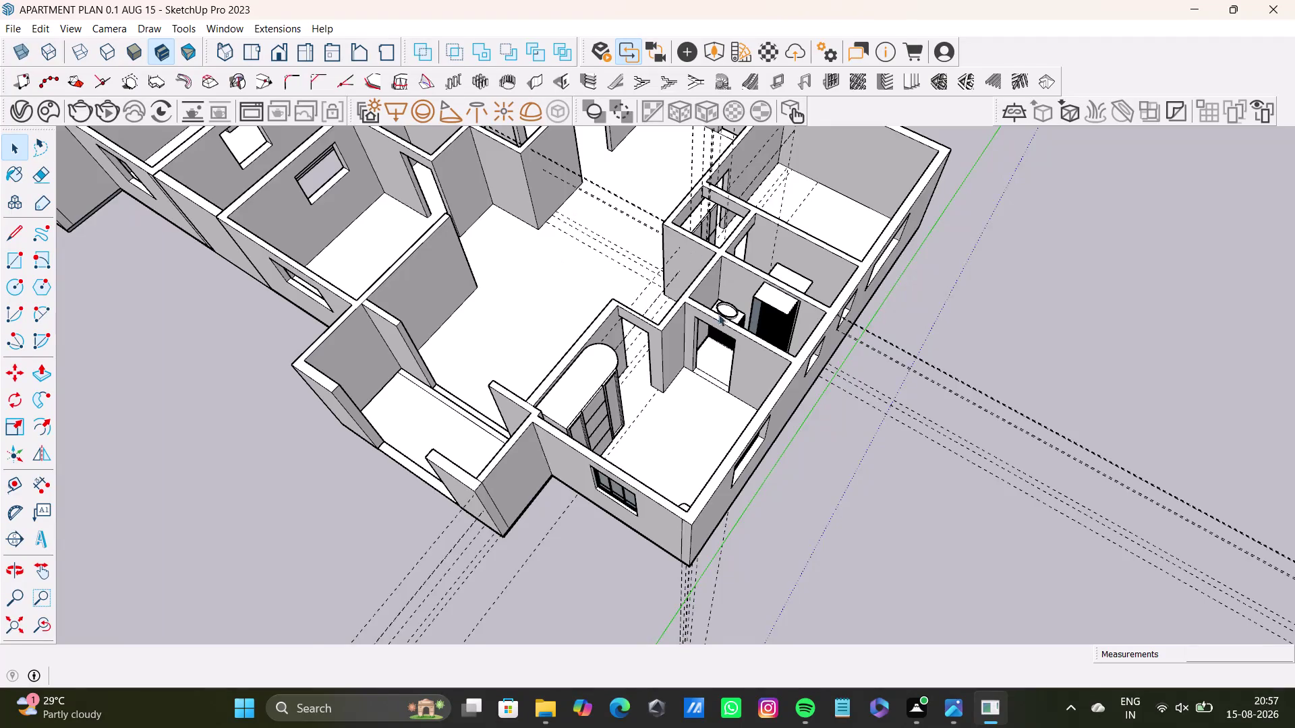
Orbit from the bedroom to the exterior wall and select the sliding window.
scroll(up, 3)
middle_drag(718, 399, 472, 222)
scroll(down, 3)
middle_drag(456, 449, 441, 573)
scroll(down, 3)
scroll(up, 3)
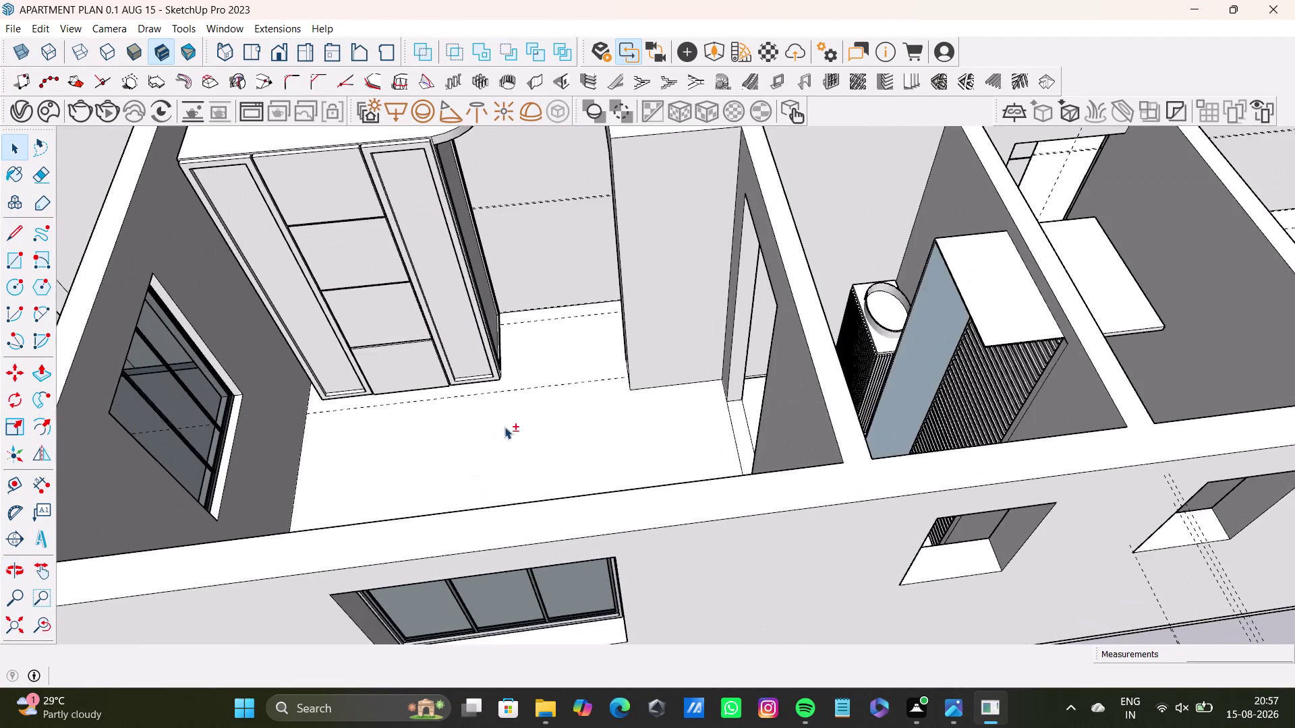
middle_drag(509, 427, 614, 514)
middle_drag(620, 507, 382, 522)
scroll(down, 3)
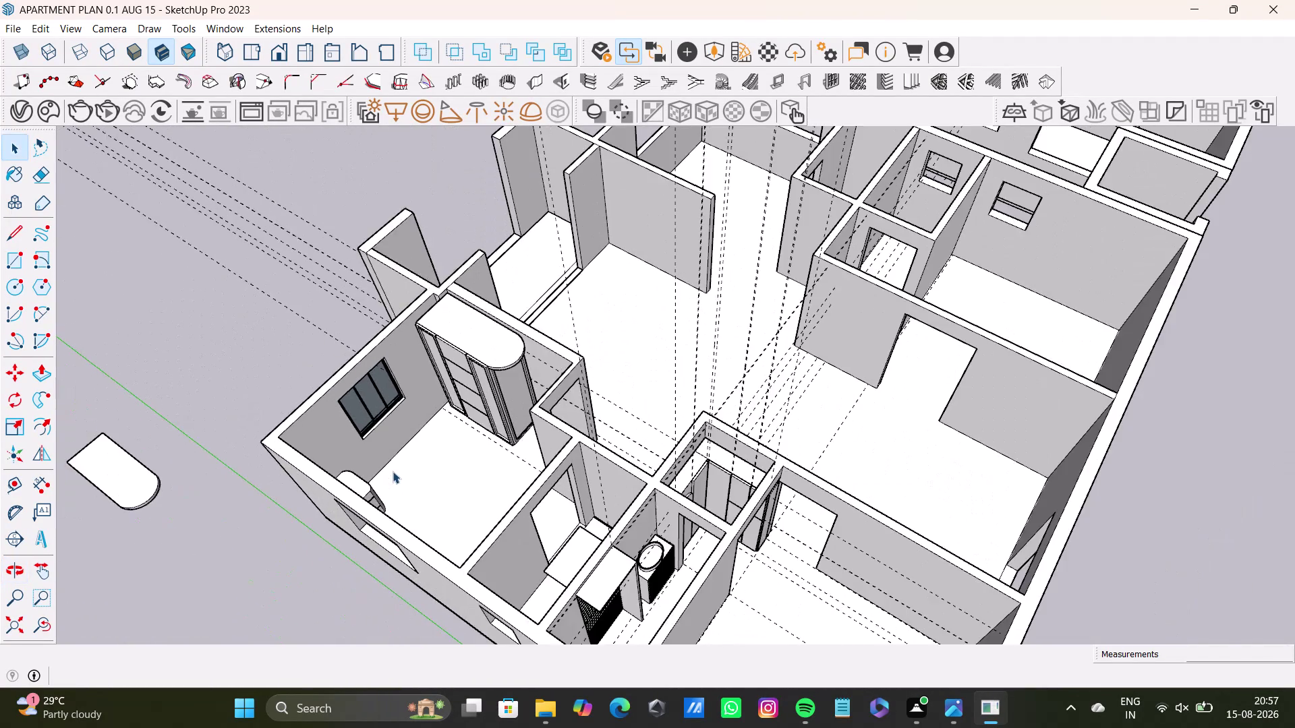
scroll(down, 3)
middle_drag(393, 472, 599, 266)
middle_drag(618, 424, 519, 408)
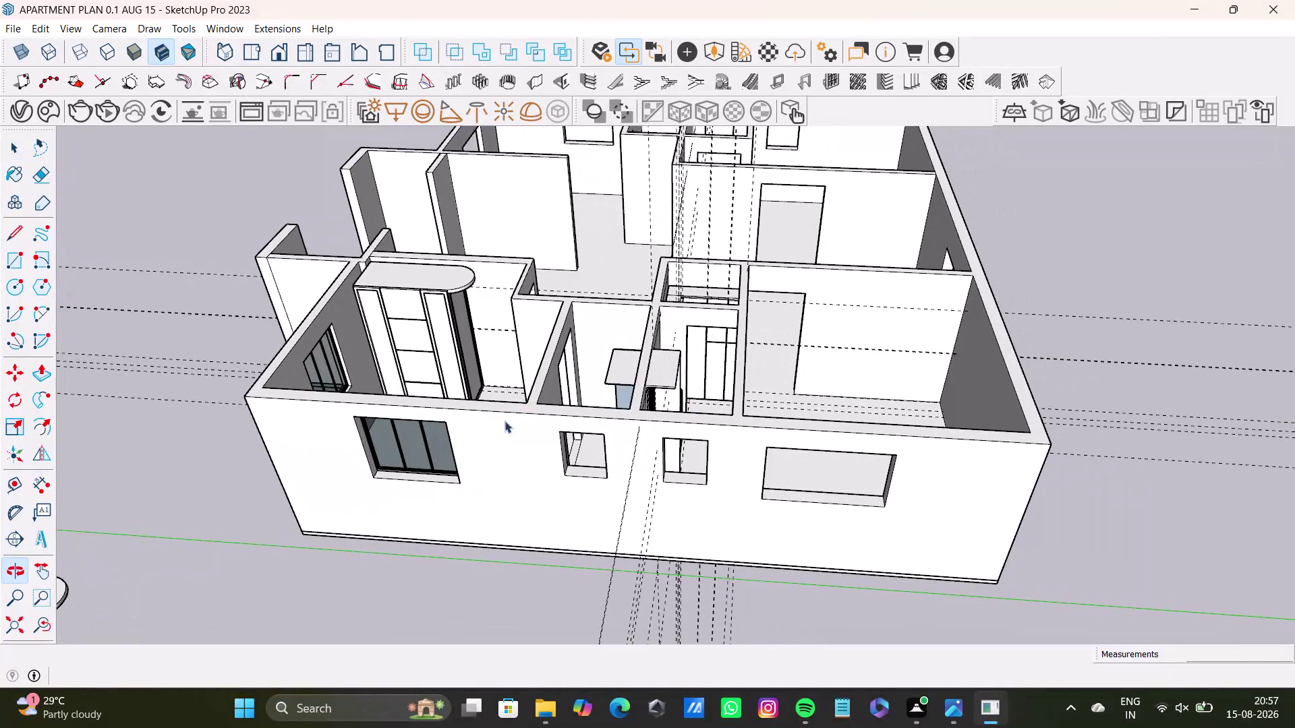
scroll(up, 3)
click(398, 450)
double_click(399, 449)
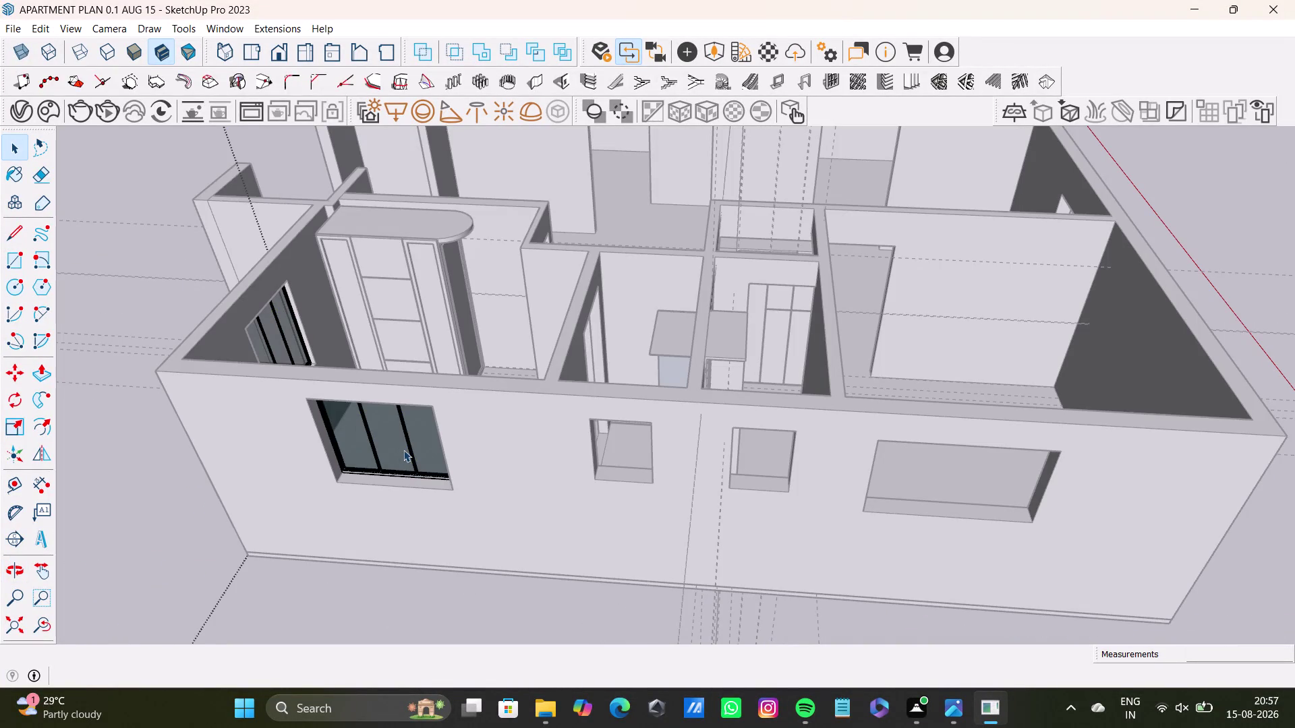
click(403, 450)
Move a copy of the window to the wide opening's bottom corner.
key(m)
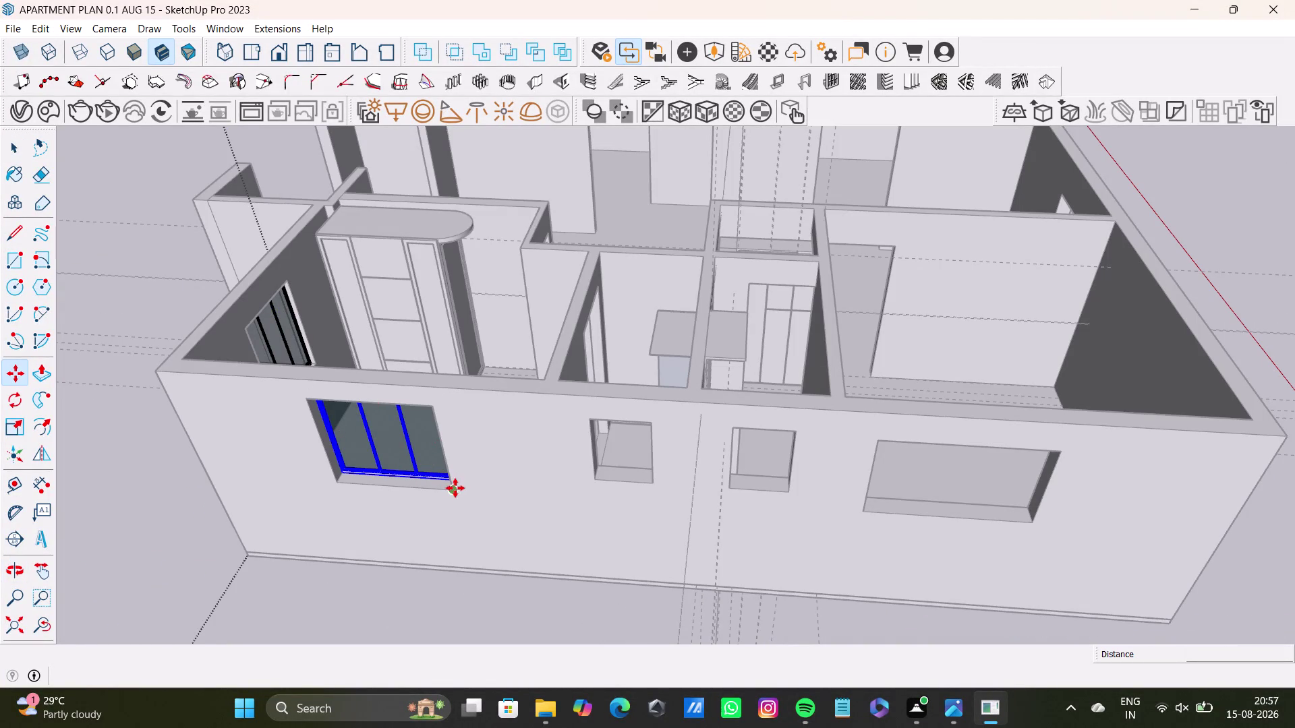
click(455, 488)
scroll(down, 3)
middle_drag(962, 517, 739, 485)
scroll(up, 3)
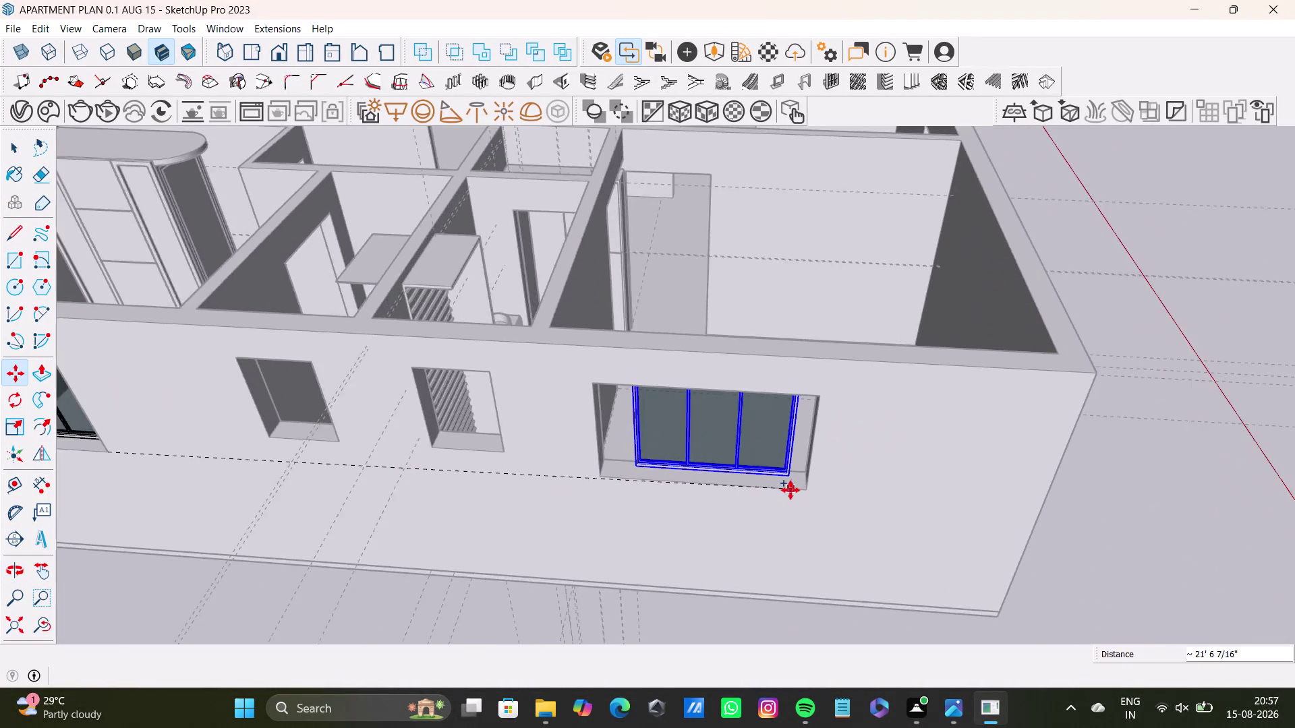
scroll(up, 3)
middle_drag(790, 491, 771, 588)
middle_drag(775, 574, 723, 489)
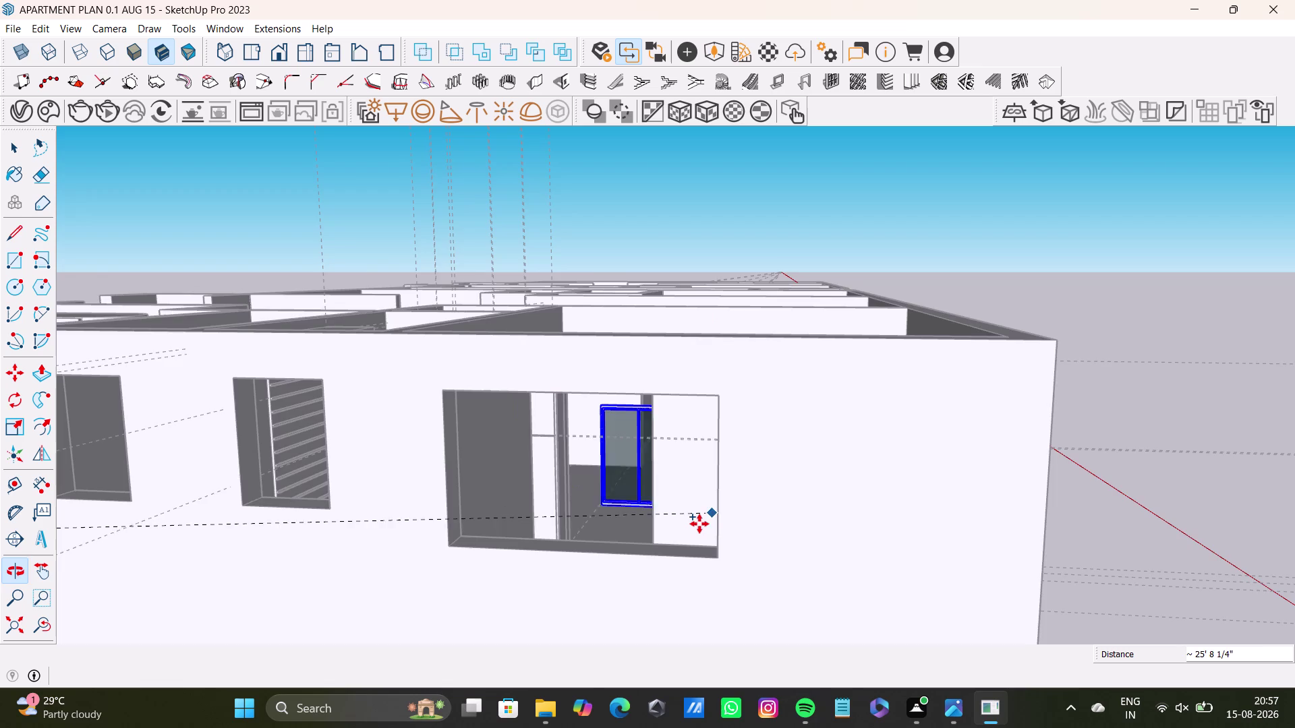
scroll(down, 3)
scroll(up, 3)
scroll(up, 3)
middle_drag(691, 554, 753, 549)
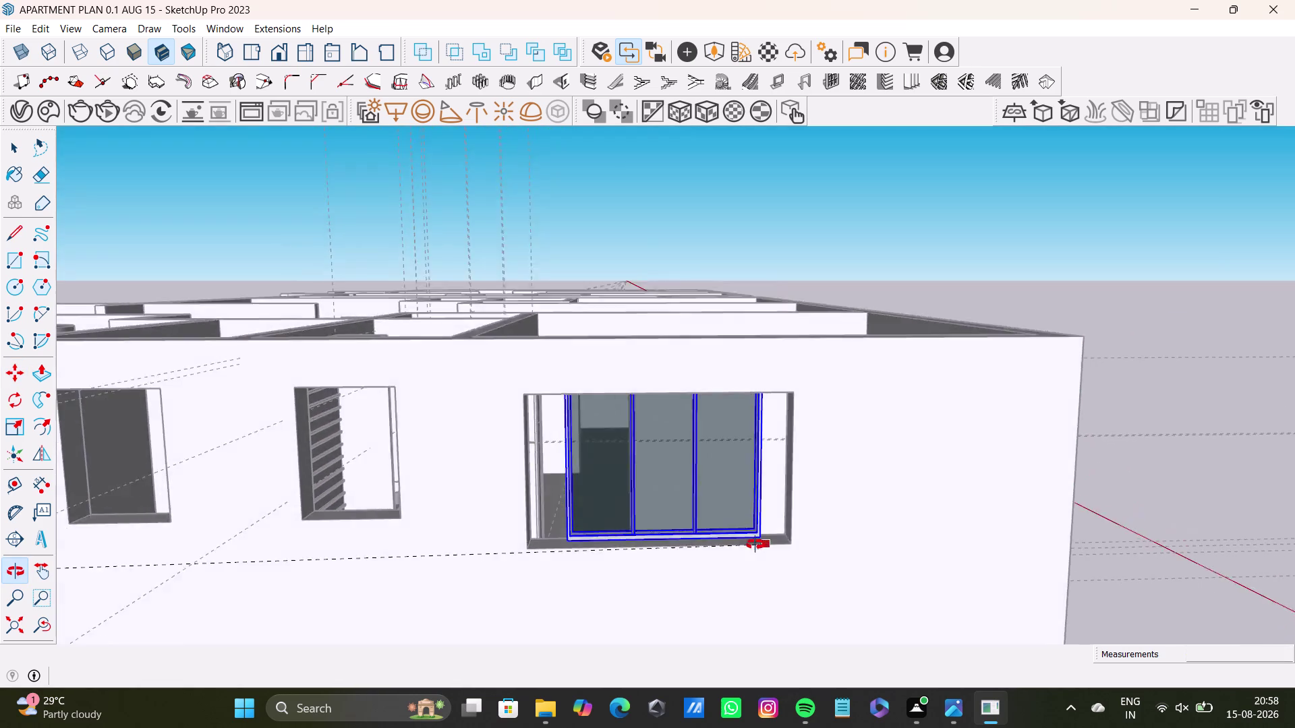
middle_drag(754, 549, 745, 622)
middle_drag(756, 593, 771, 474)
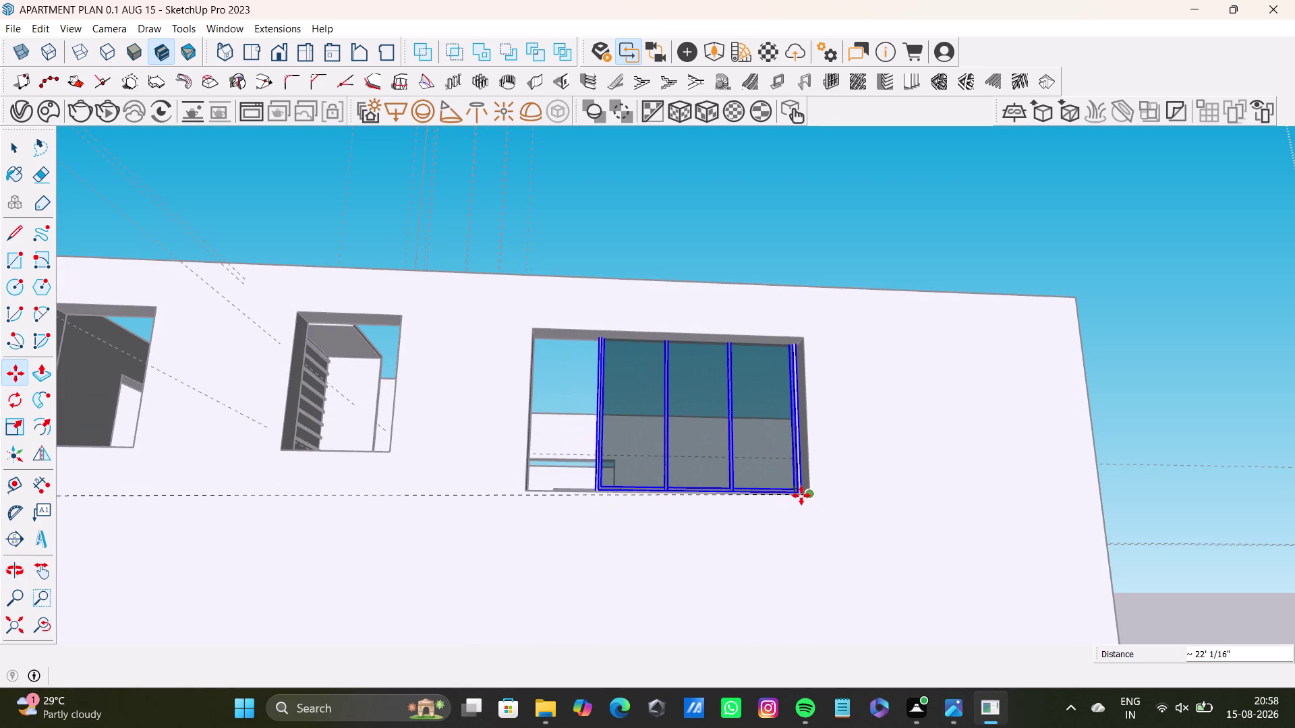
click(801, 493)
middle_drag(770, 501, 718, 638)
scroll(up, 3)
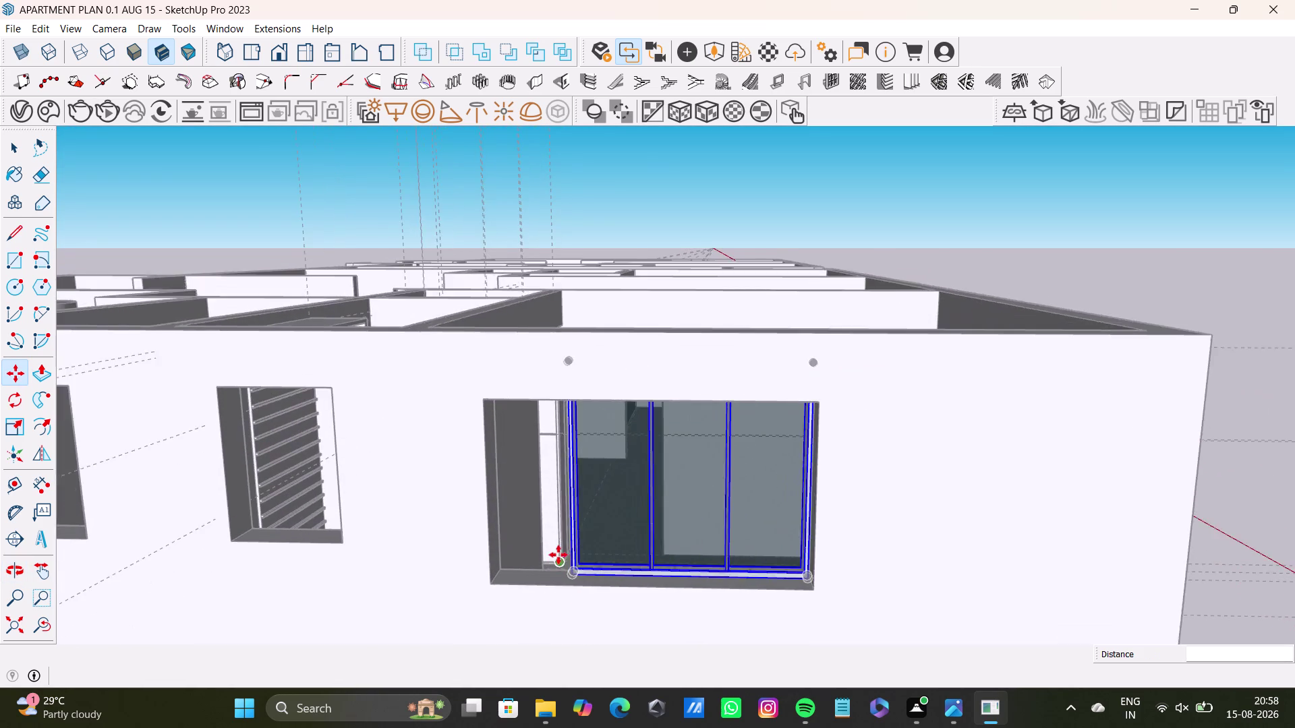
scroll(up, 3)
middle_drag(568, 546, 675, 567)
Scale the window copy wider to the opening's left edge and adjust its depth.
key(d)
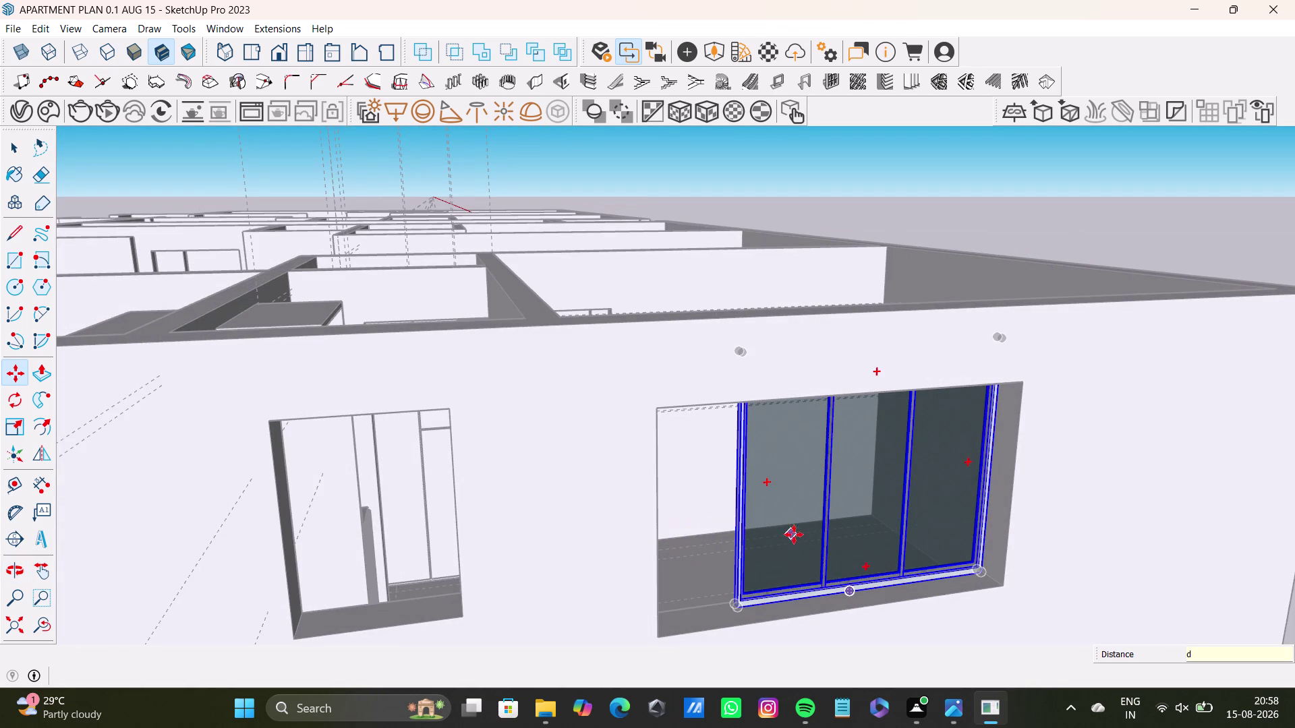
key(s)
drag(873, 471, 877, 473)
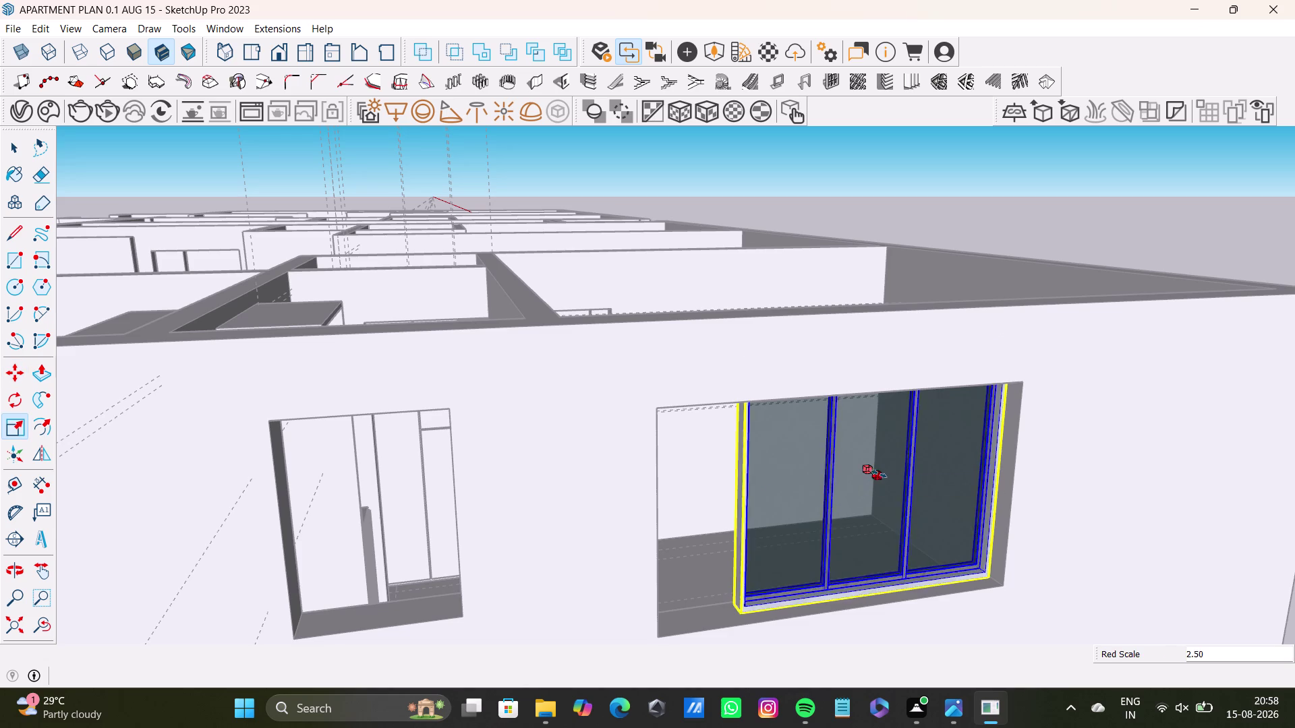
drag(878, 473, 881, 475)
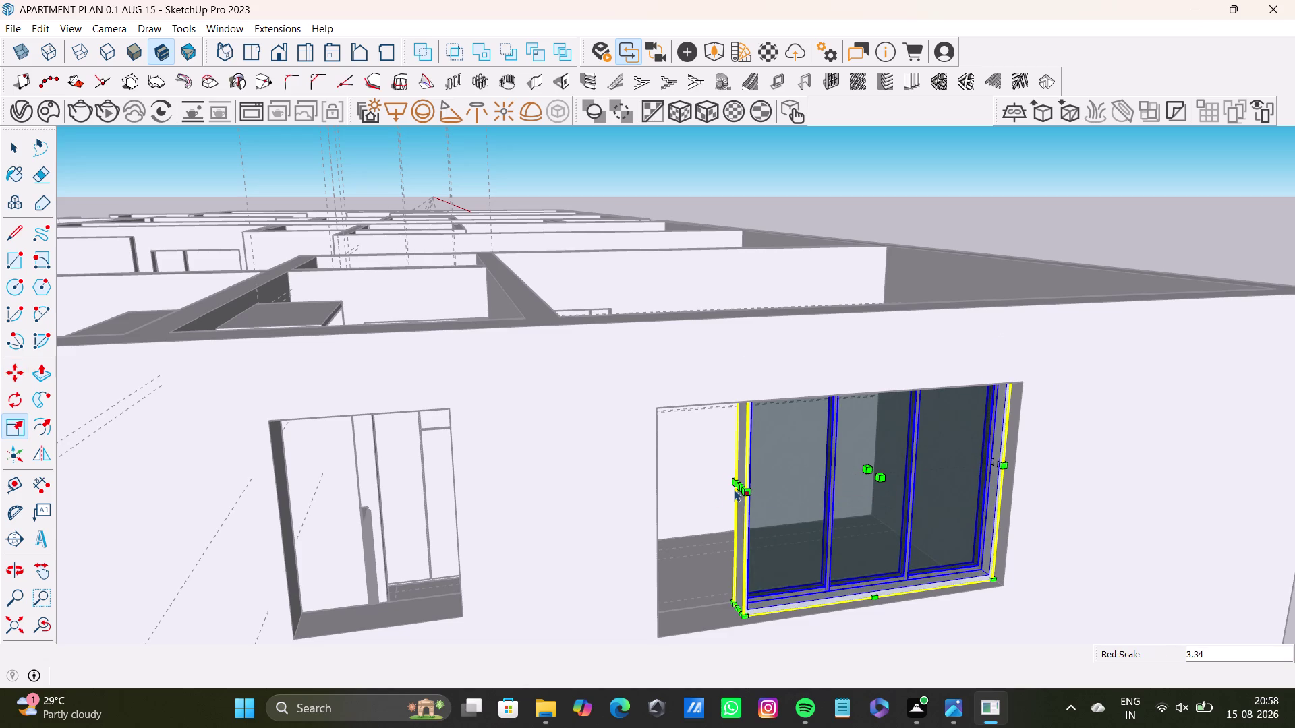
drag(739, 489, 656, 493)
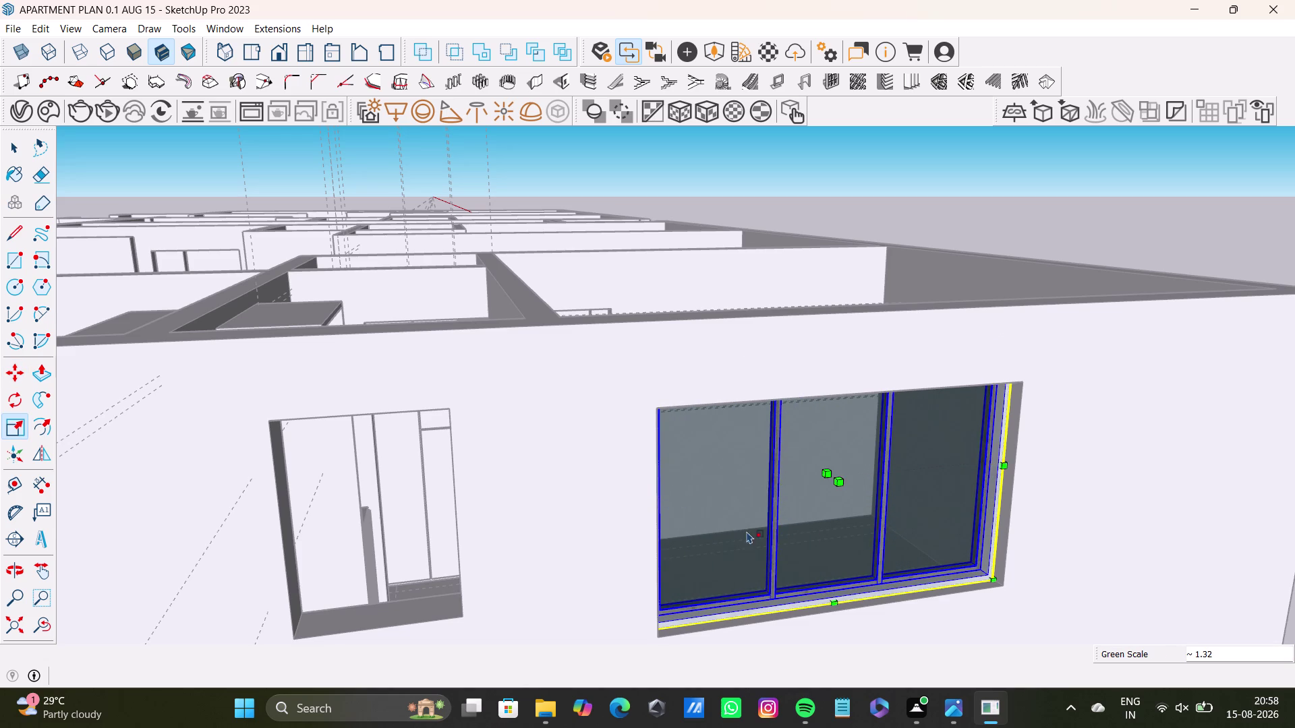
scroll(down, 3)
middle_drag(756, 542, 653, 645)
middle_drag(688, 620, 663, 458)
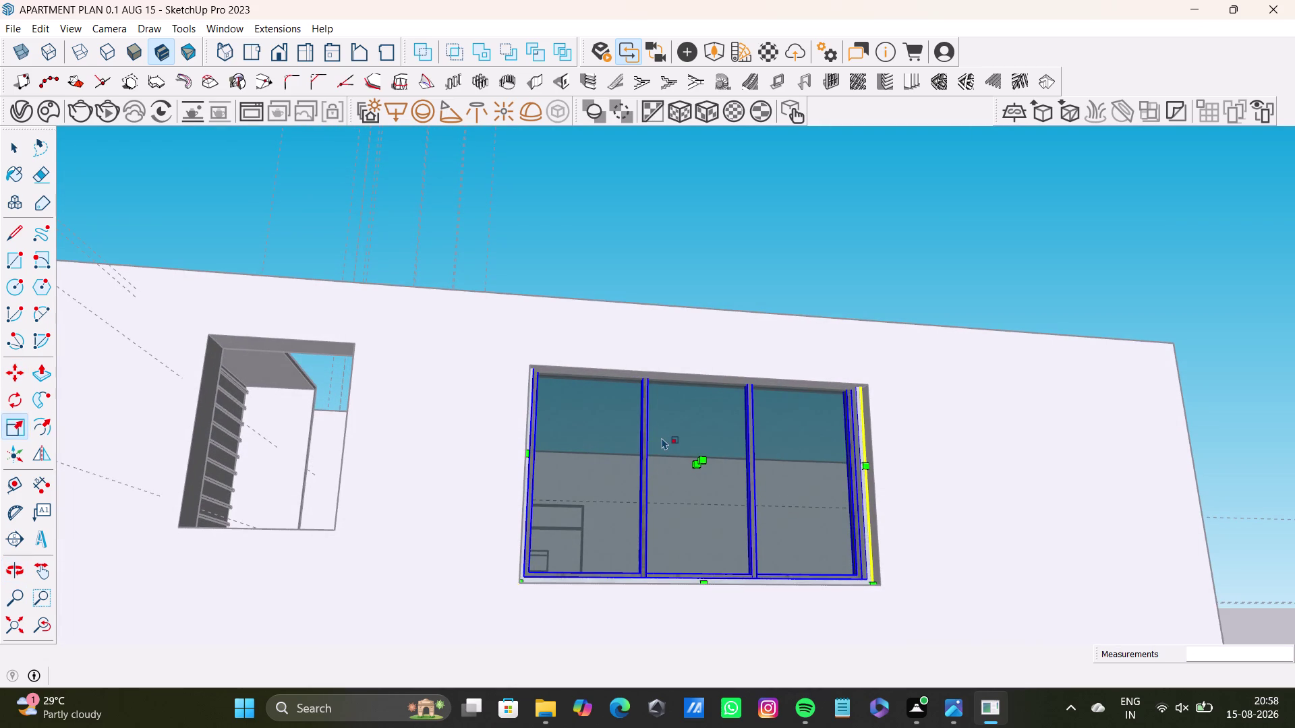
Stretch the window copy up to match the opening's height.
key(s)
middle_drag(686, 461, 656, 660)
scroll(down, 3)
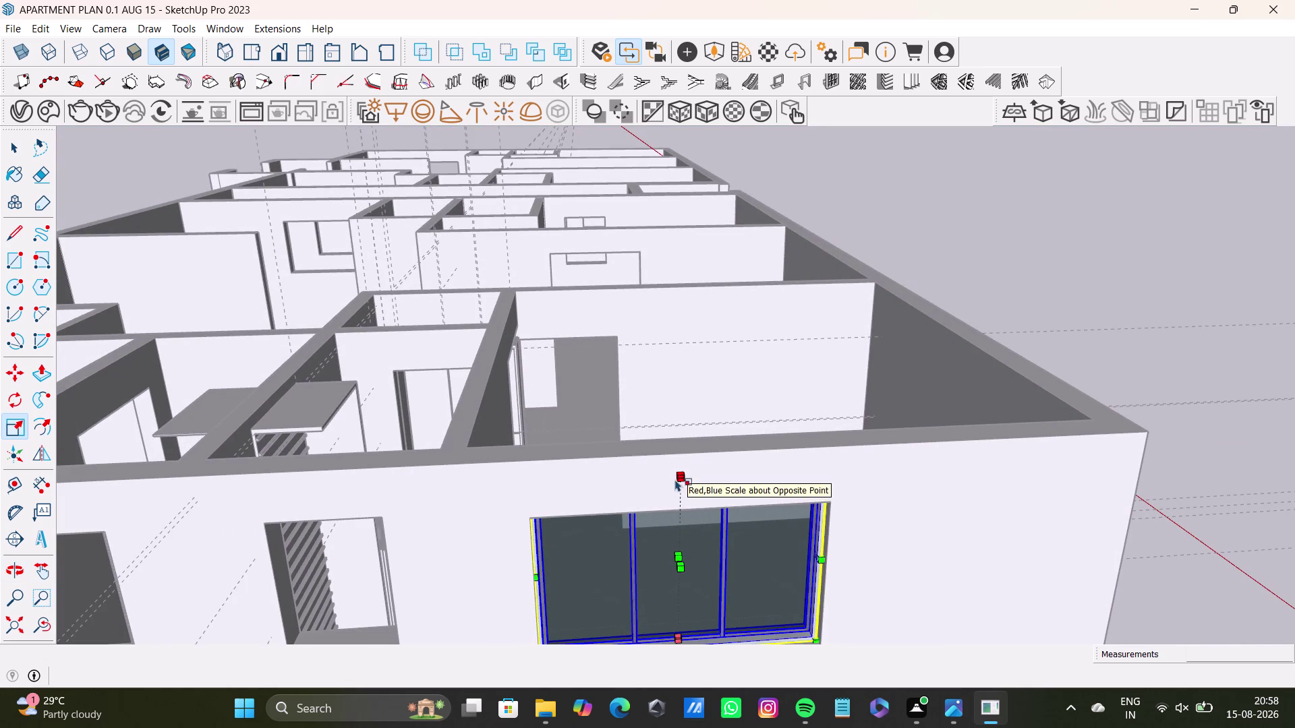
drag(674, 474, 674, 514)
middle_drag(677, 549, 680, 430)
middle_drag(667, 466, 747, 532)
scroll(up, 3)
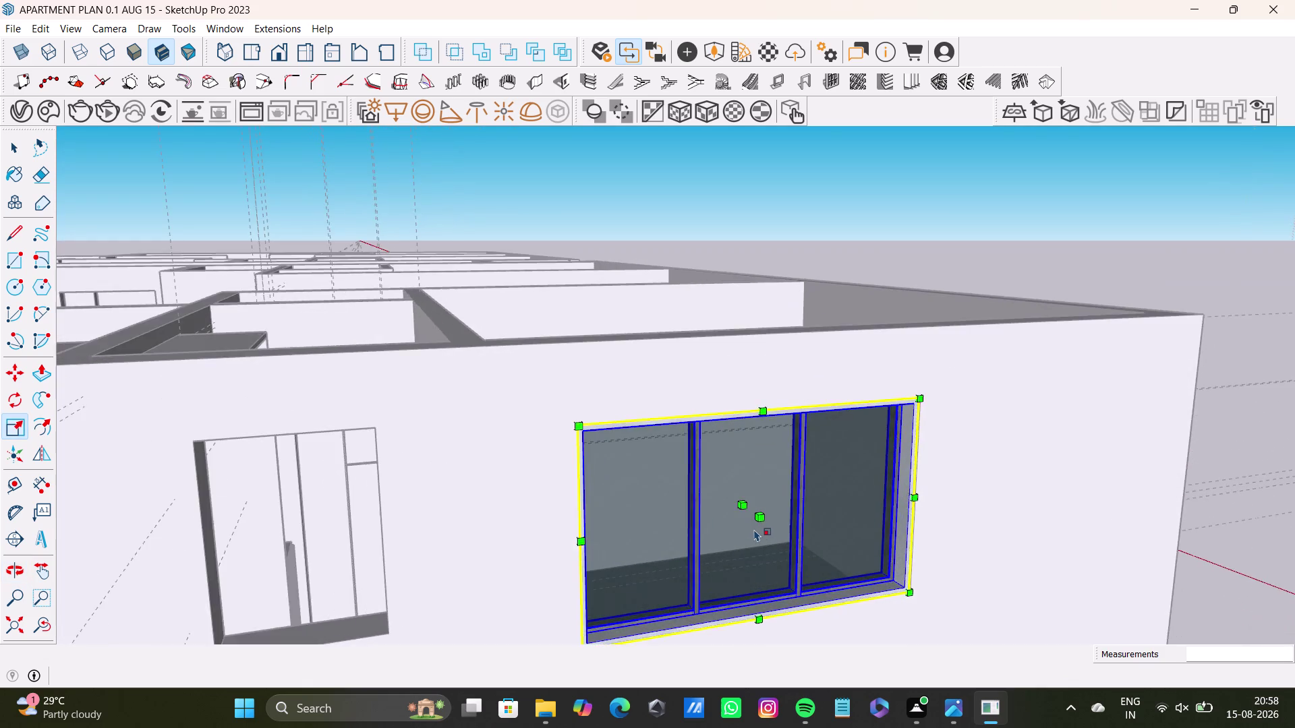
scroll(up, 3)
drag(761, 514, 750, 509)
key(space)
scroll(down, 3)
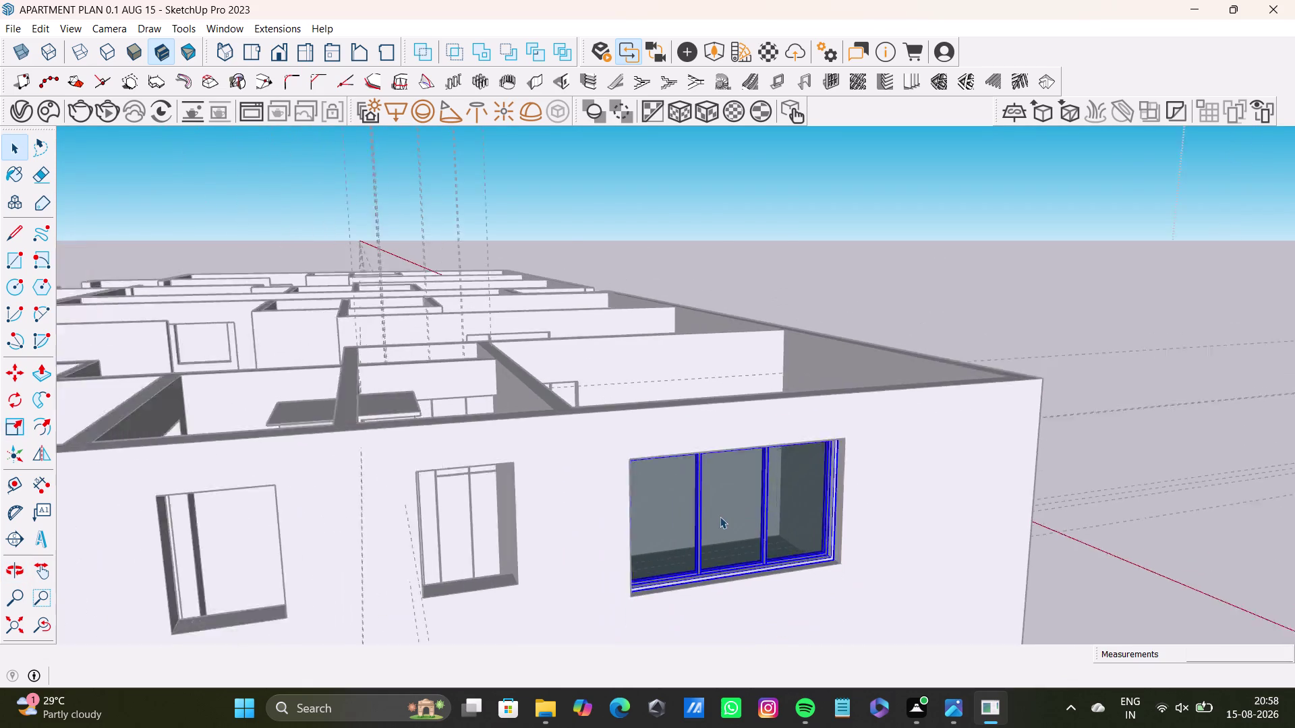
scroll(down, 3)
middle_drag(720, 519, 670, 628)
middle_drag(693, 607, 449, 591)
middle_drag(656, 541, 420, 518)
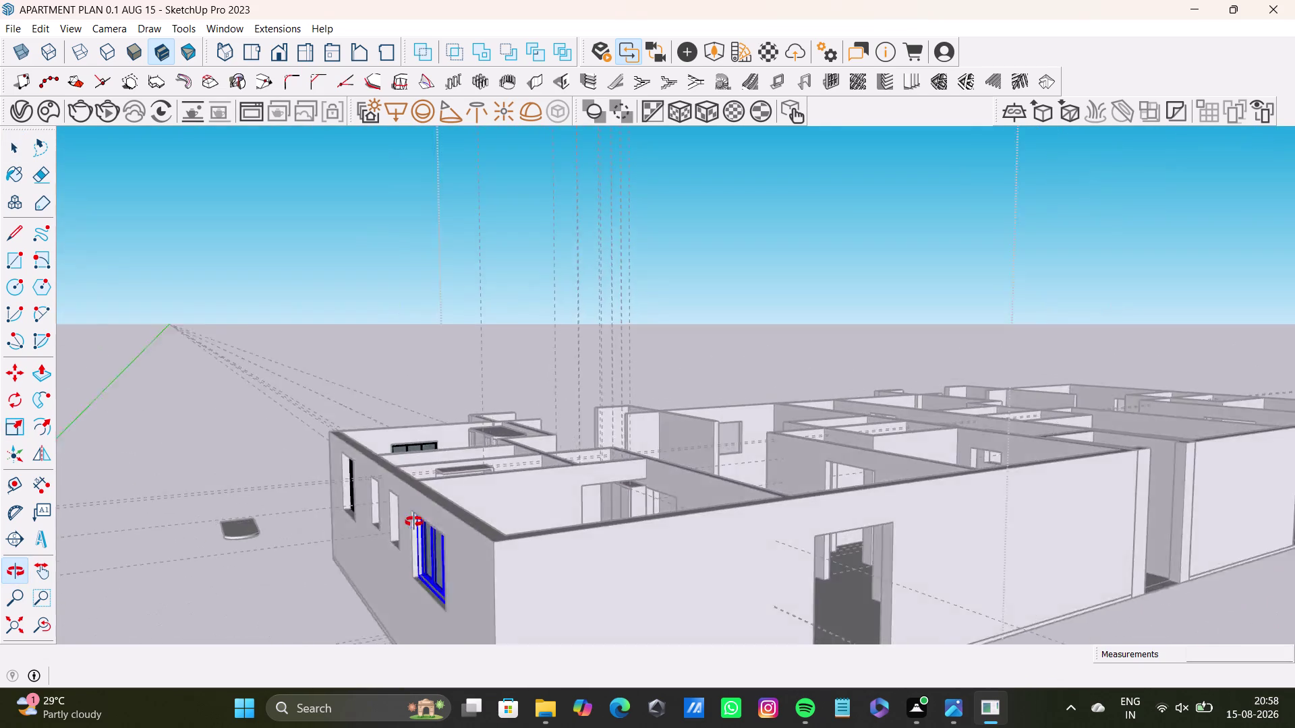
middle_drag(421, 519, 409, 524)
scroll(down, 3)
middle_drag(539, 509, 620, 697)
middle_drag(543, 579, 822, 579)
middle_drag(749, 587, 960, 616)
middle_drag(702, 556, 767, 445)
middle_drag(680, 486, 882, 511)
key(space)
click(956, 394)
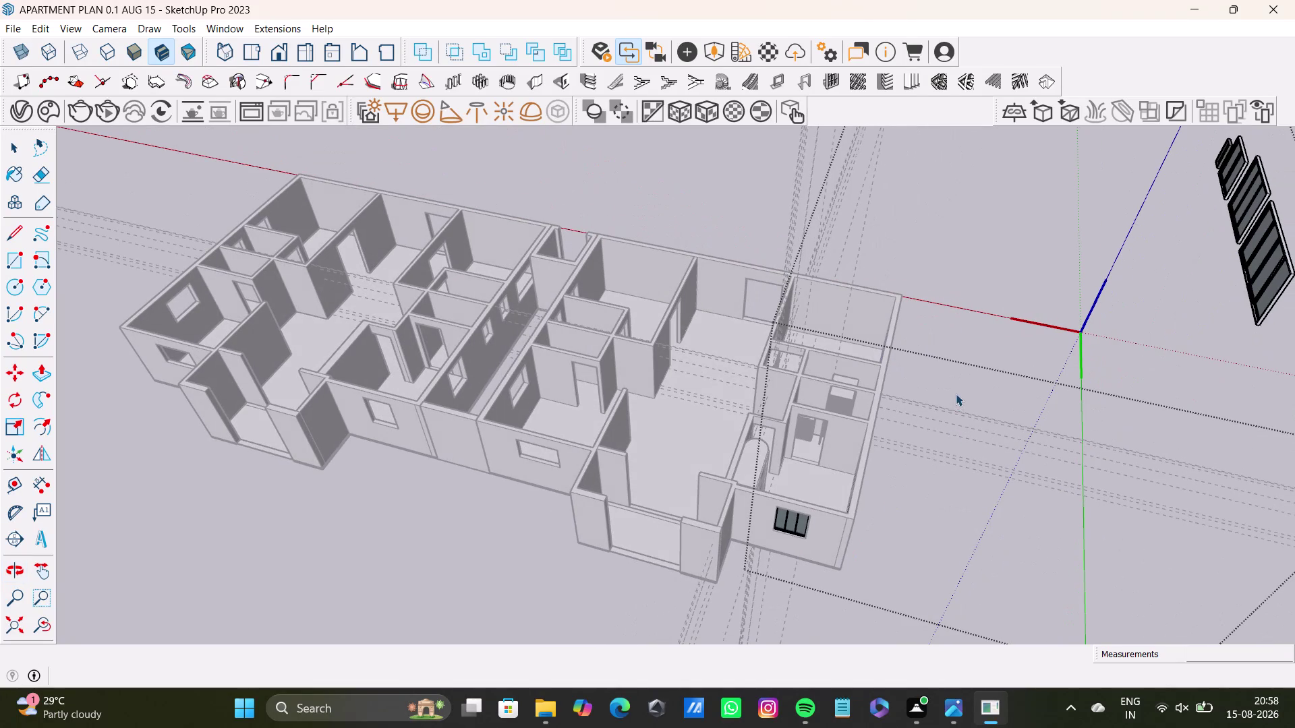
double_click(957, 390)
scroll(up, 3)
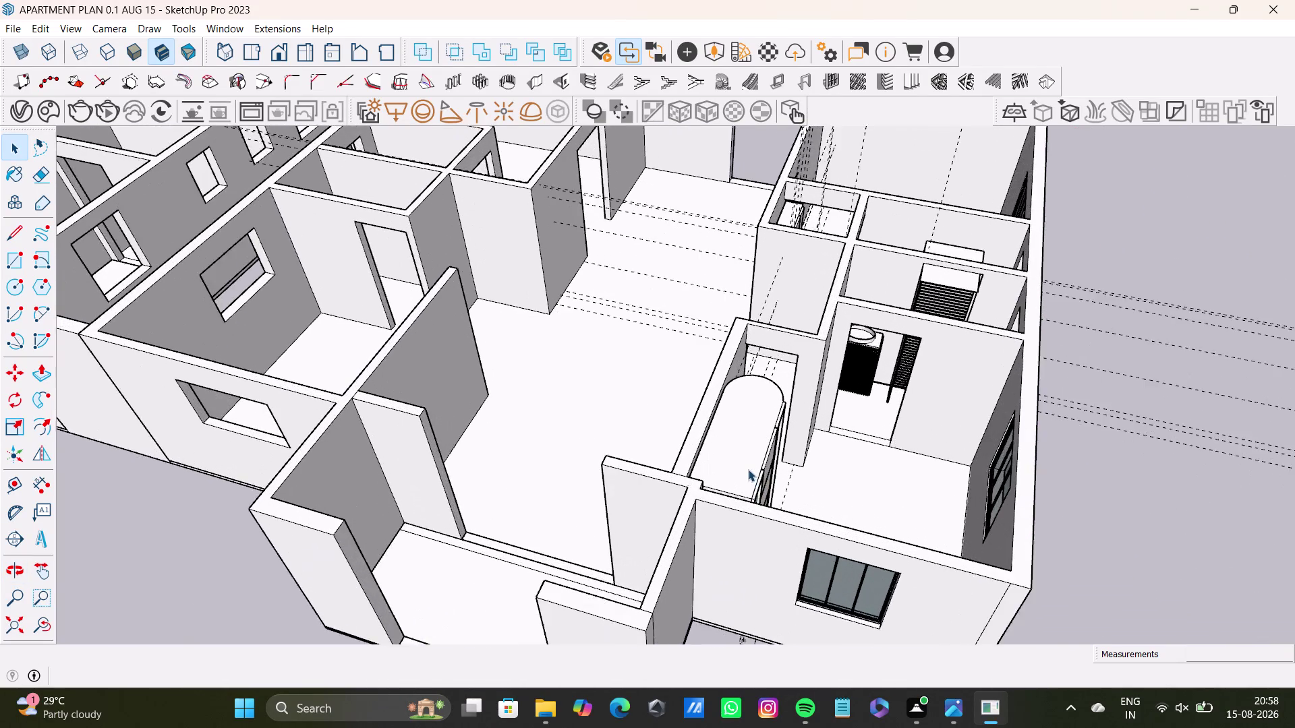
scroll(up, 3)
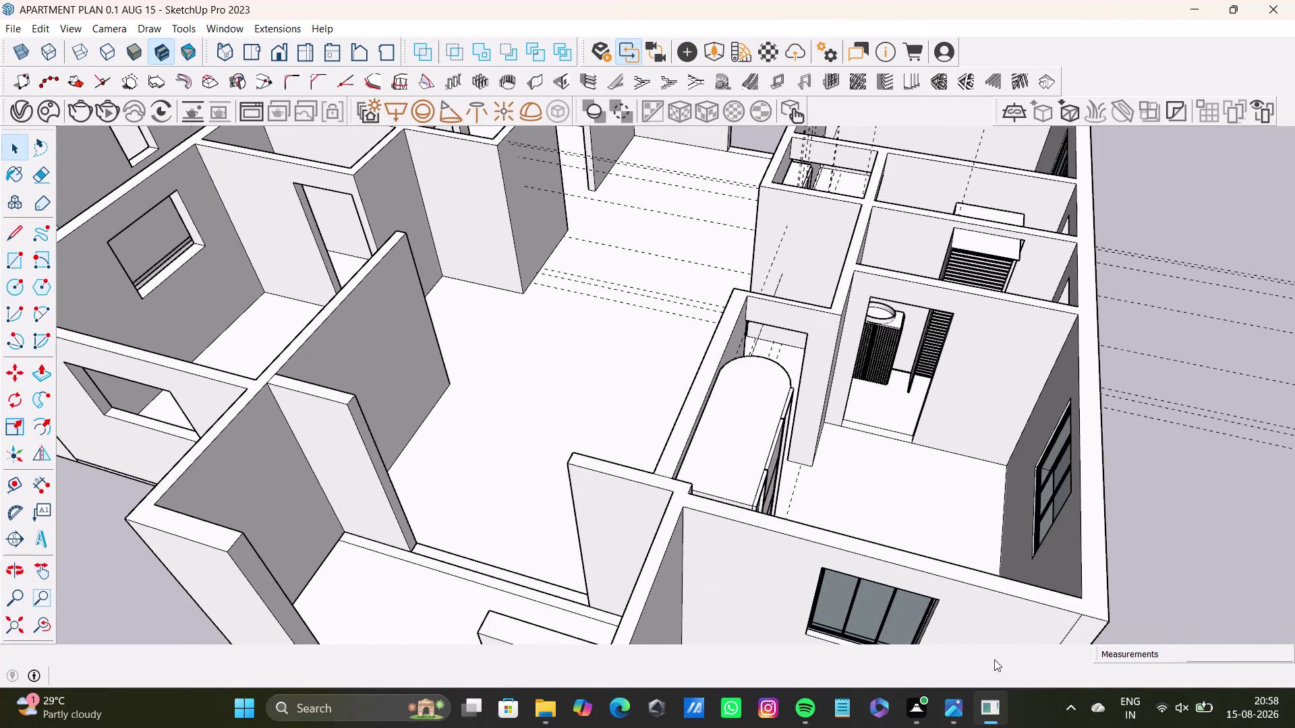